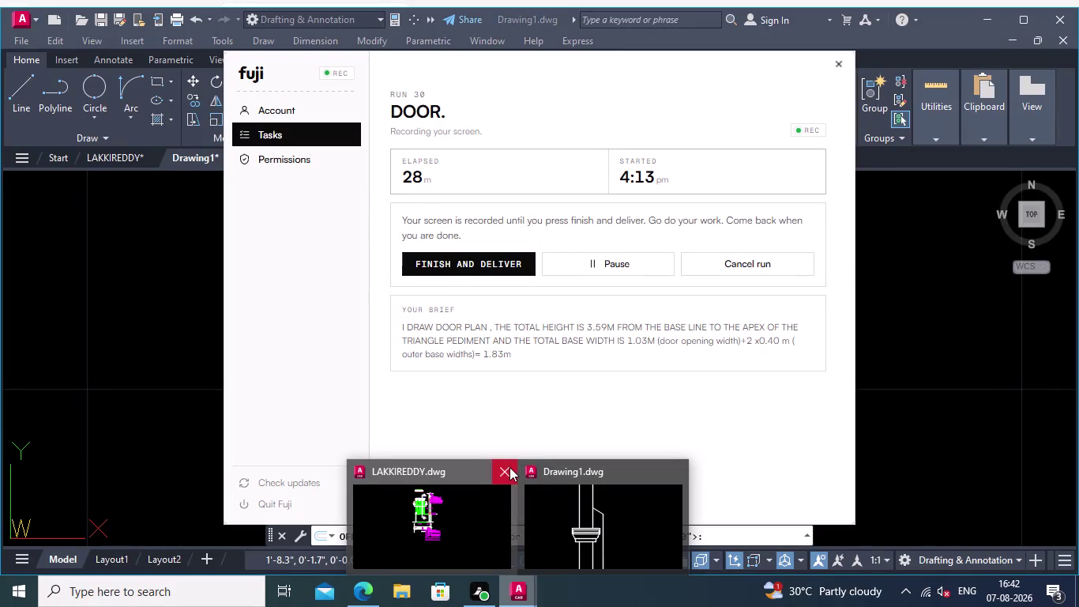
Close LAKKIREDDY.dwg from the taskbar preview and bring its save-changes prompt forward.
click(509, 467)
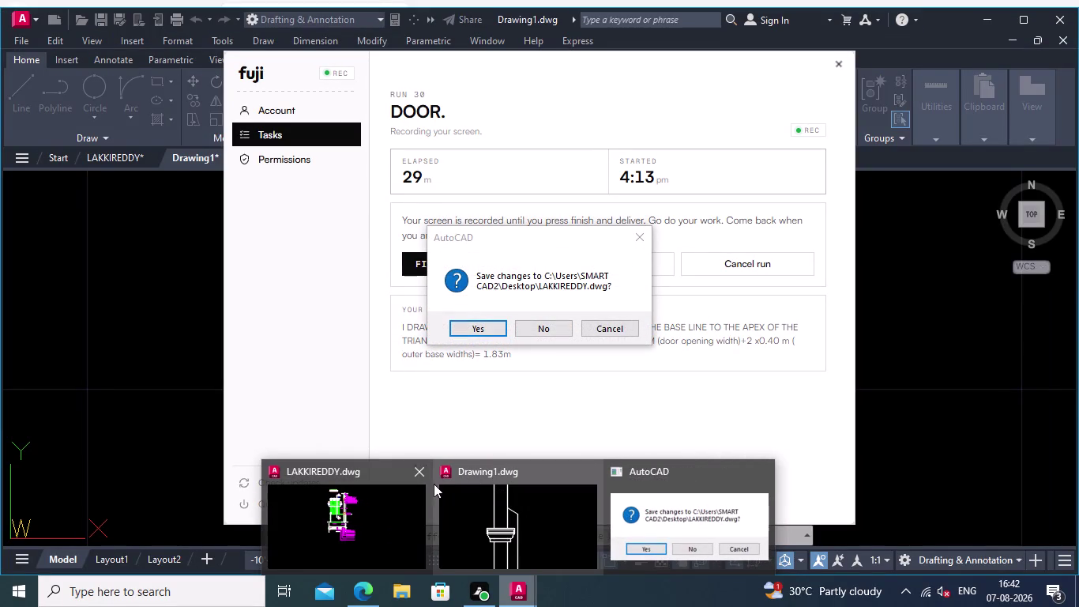
click(414, 469)
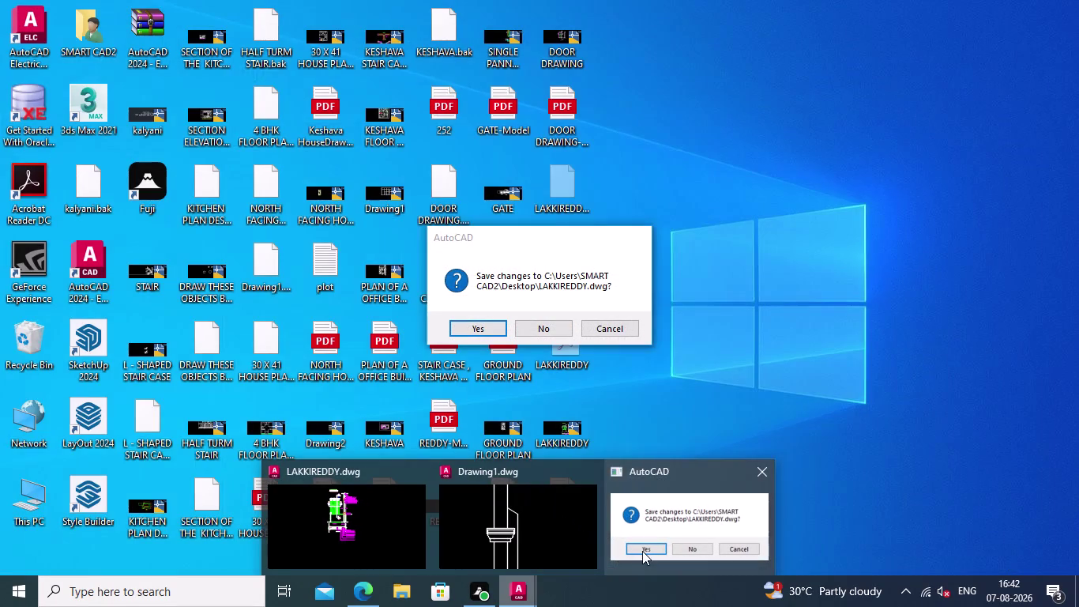